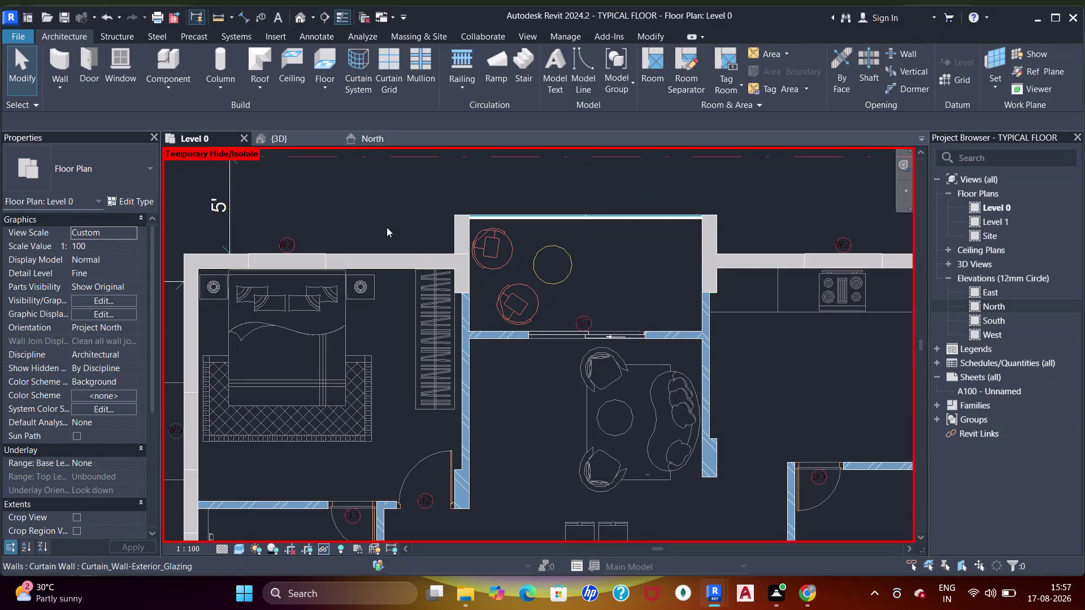
Pan the Level 0 plan toward the kitchen side and click walls there.
scroll(up, 3)
scroll(down, 3)
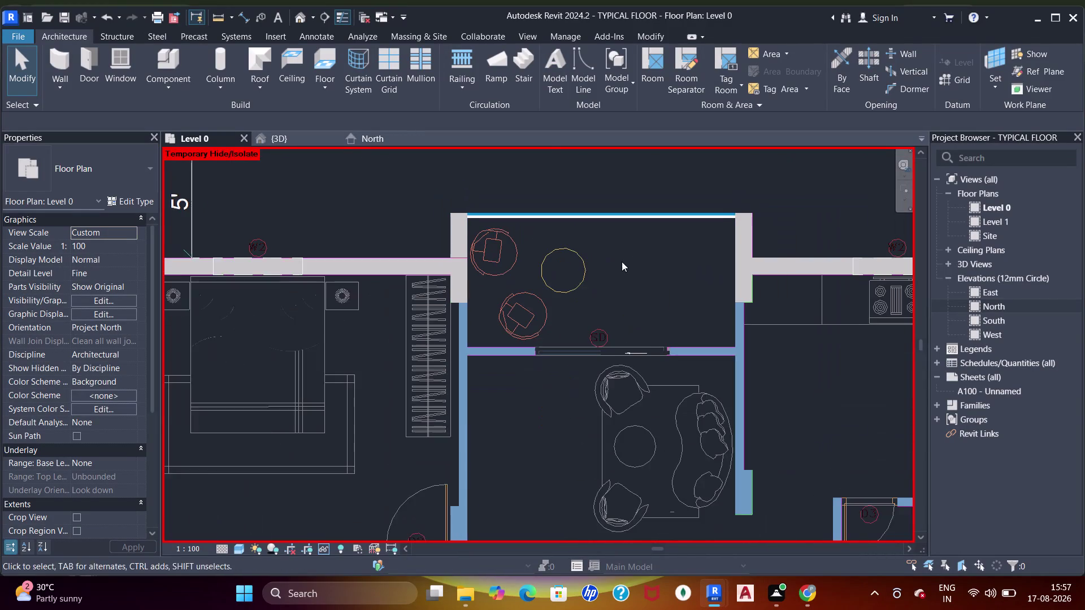
middle_drag(621, 262, 543, 279)
click(710, 294)
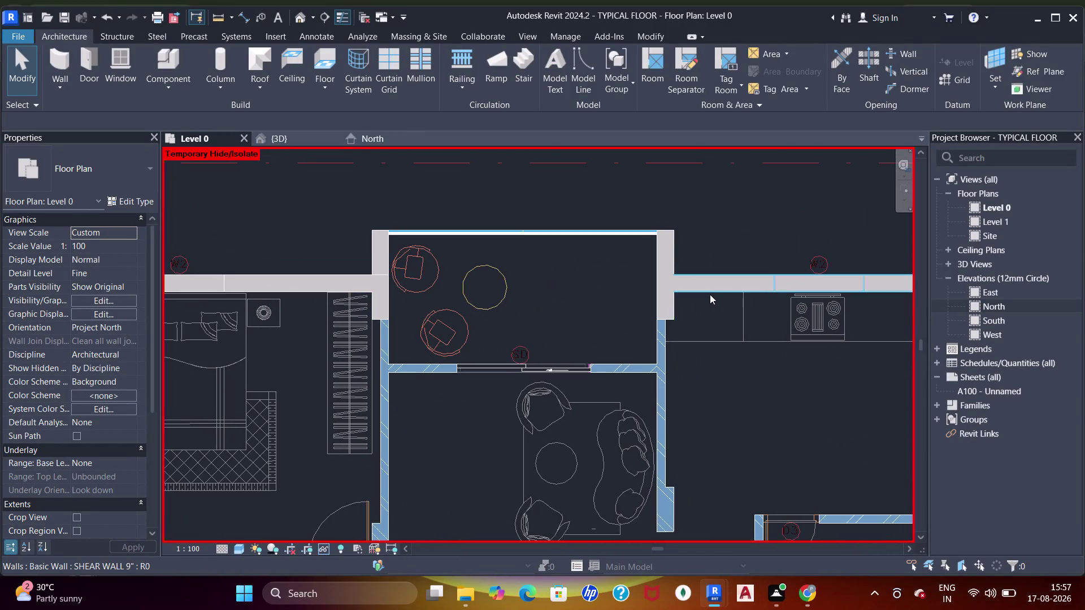
click(713, 211)
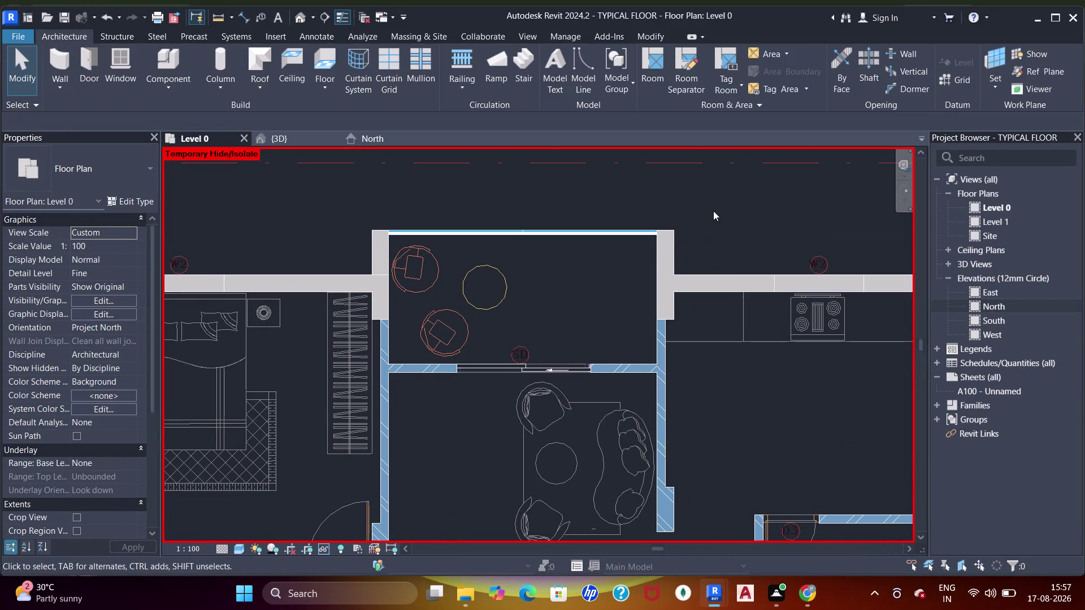
scroll(down, 3)
Pan down along the shaft and select the SHEAR WALL 9" segment (9' 1 47/64").
middle_drag(604, 256, 464, 218)
middle_drag(651, 379, 651, 325)
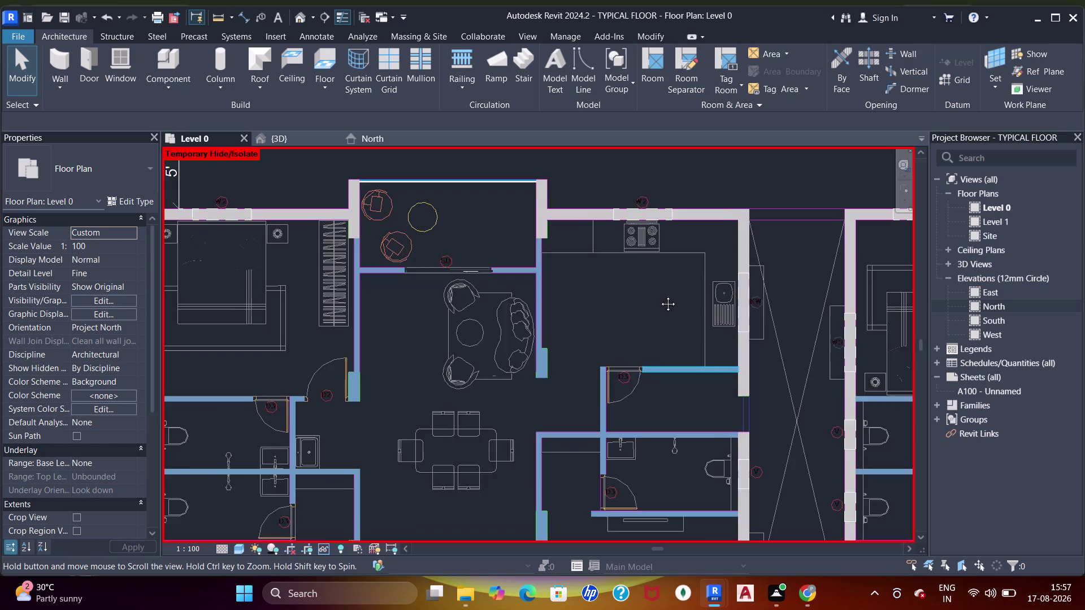
middle_drag(651, 326, 672, 265)
middle_drag(727, 396, 670, 272)
middle_drag(676, 377, 639, 250)
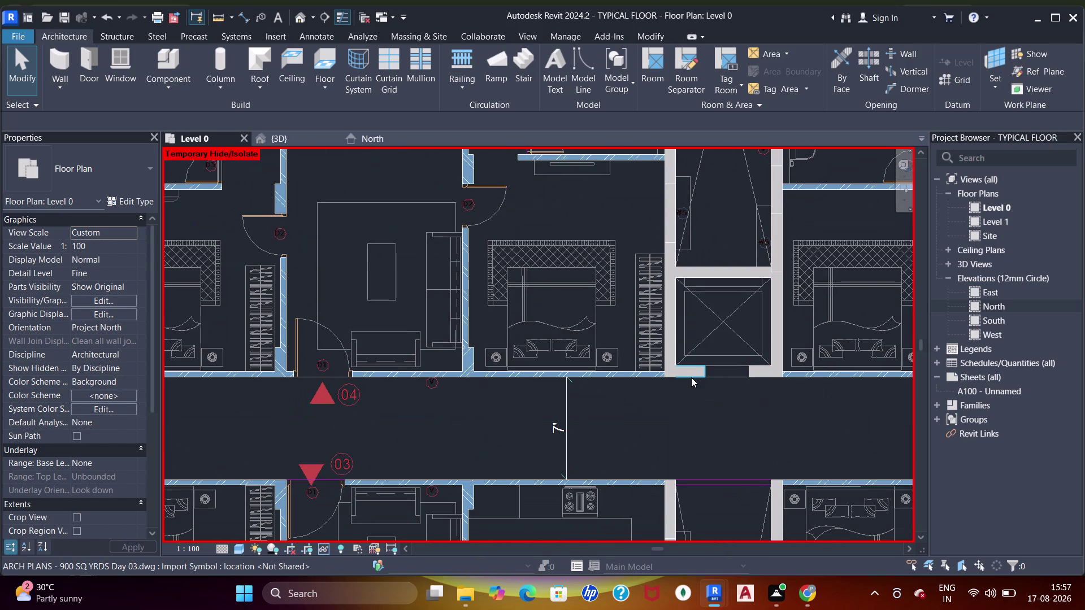
middle_drag(687, 401, 709, 286)
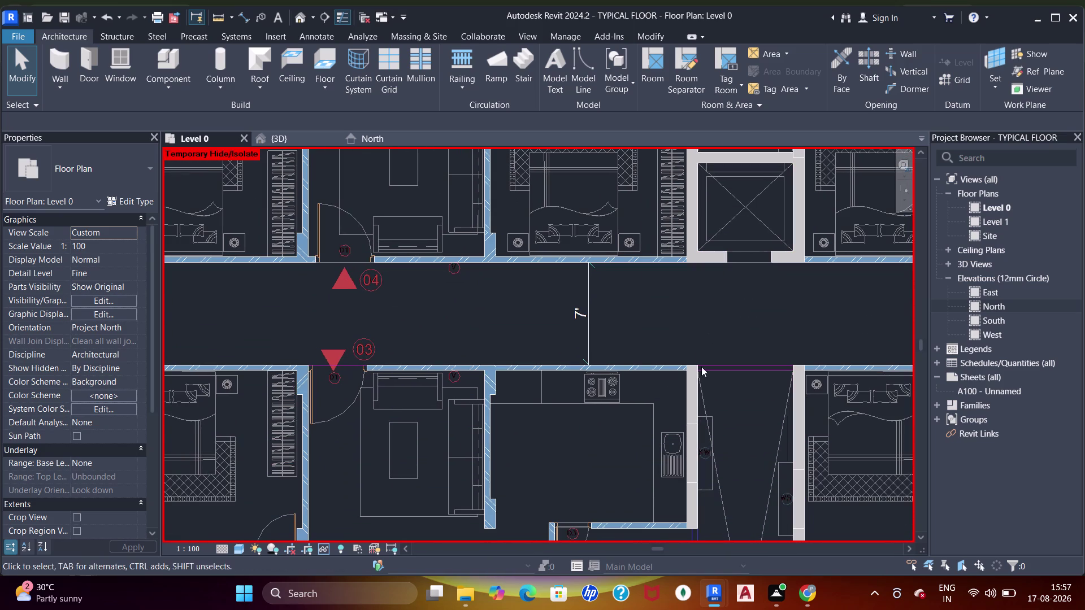
middle_drag(703, 426, 714, 354)
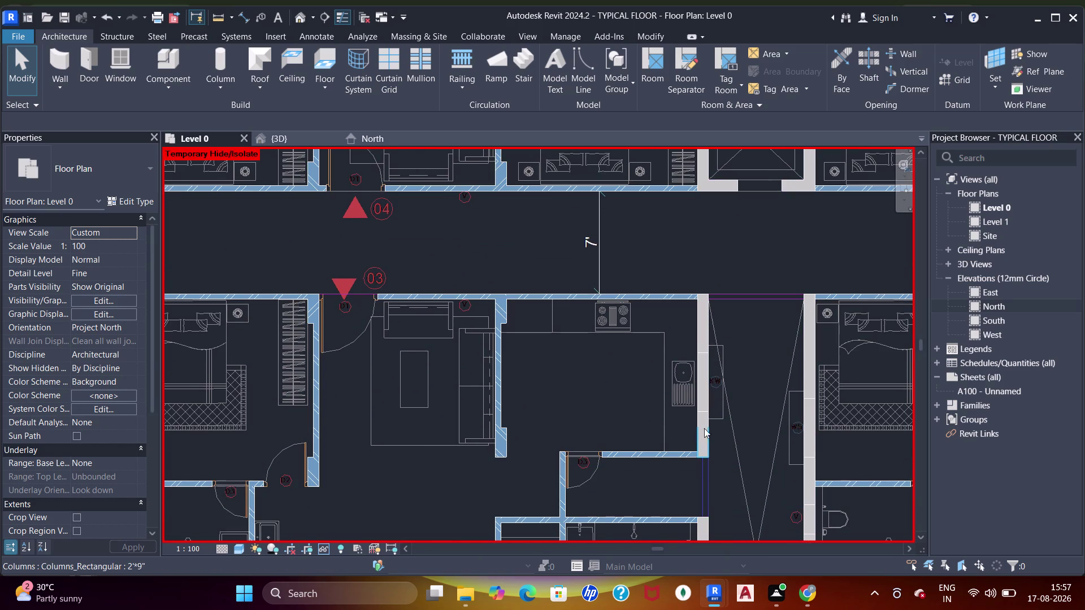
click(813, 343)
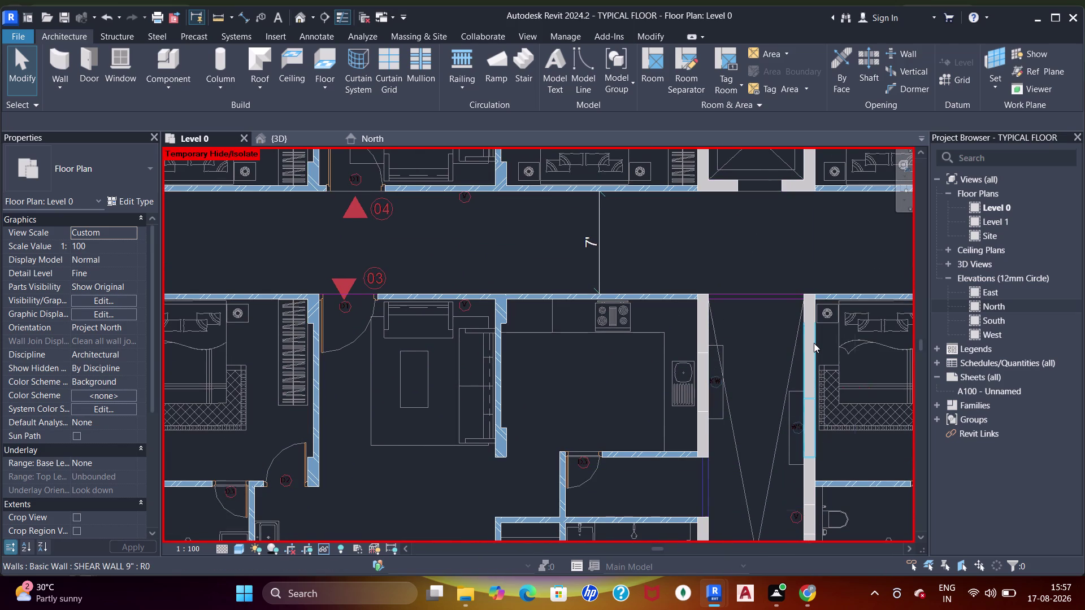
middle_drag(802, 405, 749, 294)
middle_drag(775, 409, 785, 294)
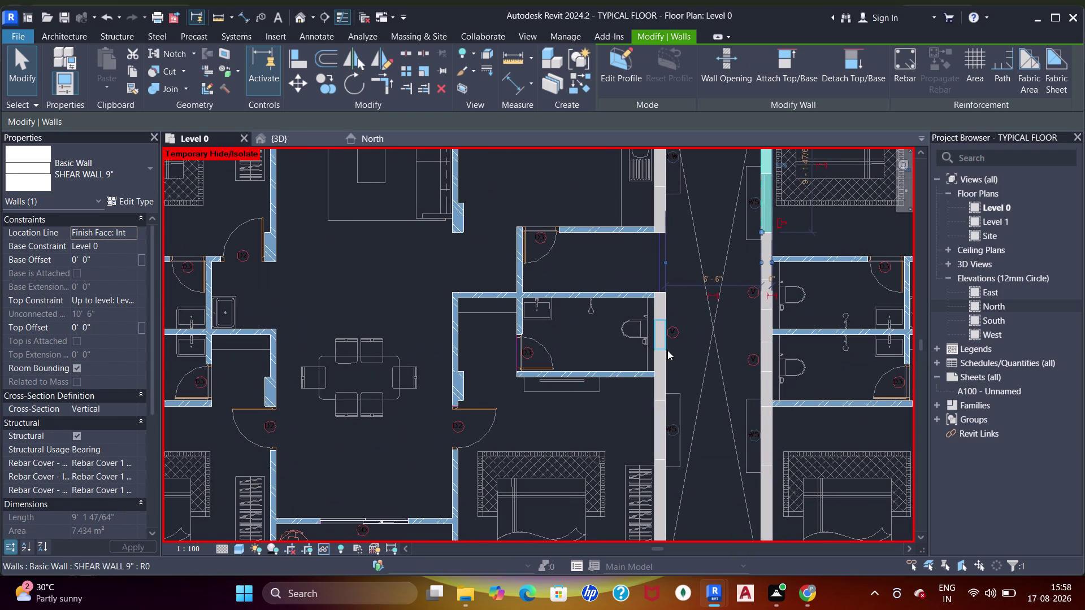
middle_drag(672, 398, 709, 235)
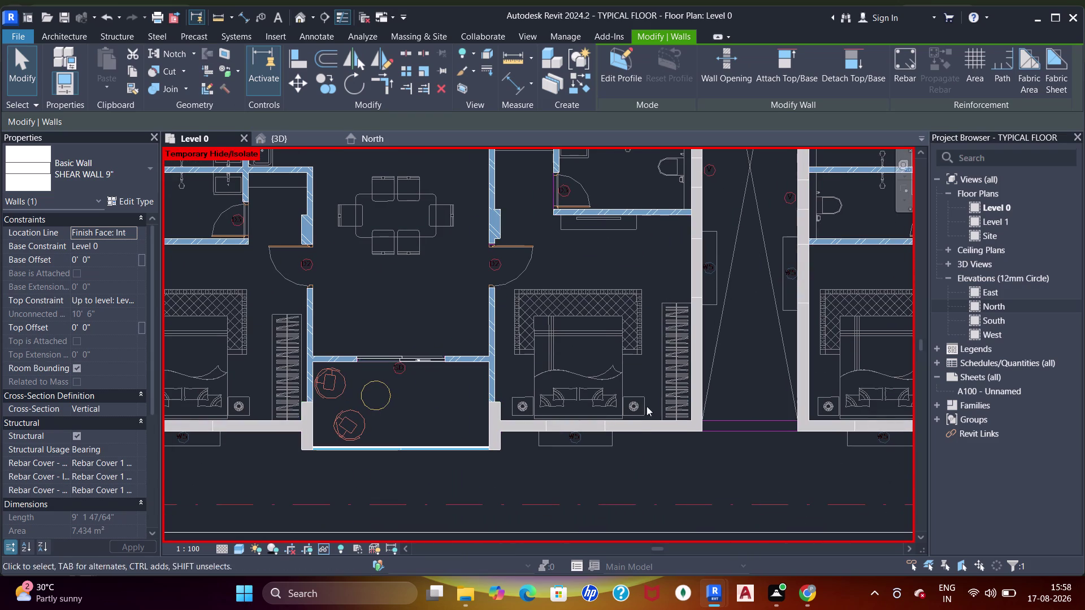
click(632, 422)
scroll(down, 3)
middle_drag(572, 370, 671, 332)
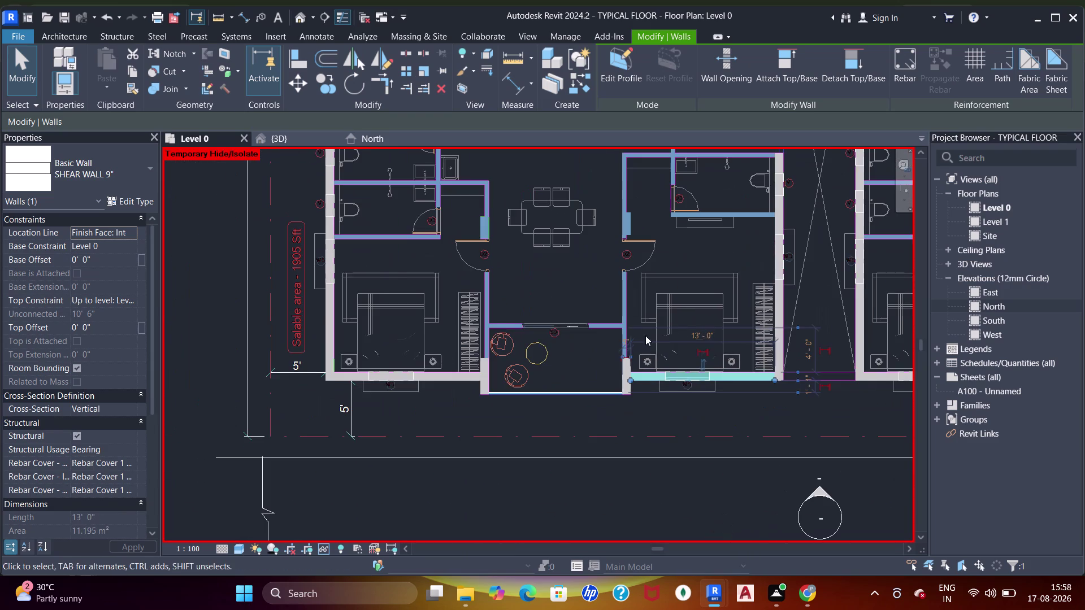
scroll(up, 3)
click(450, 385)
middle_drag(325, 302, 342, 316)
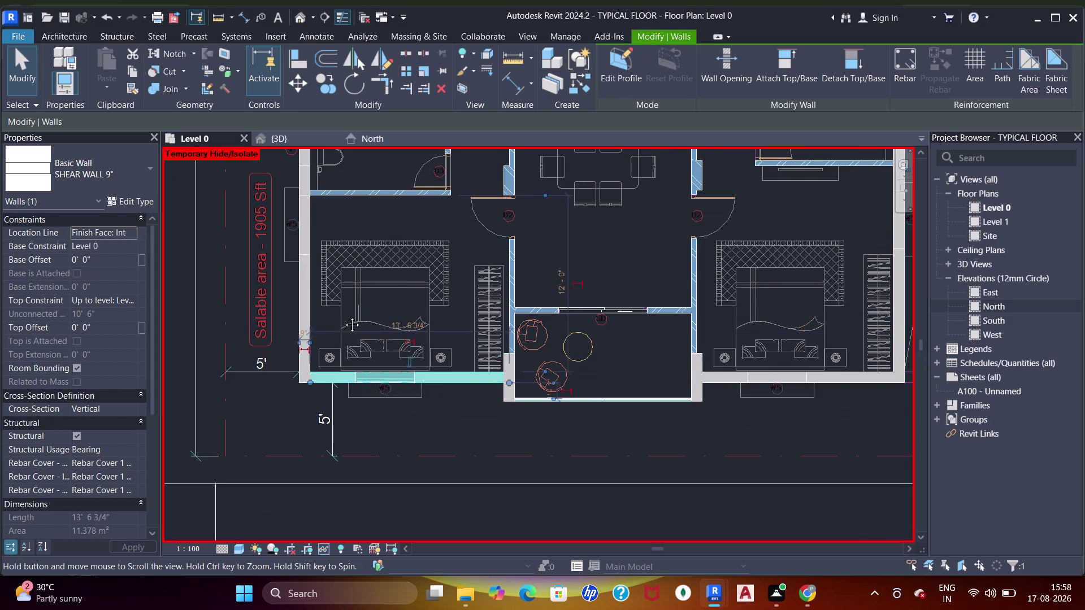
middle_drag(341, 315, 414, 366)
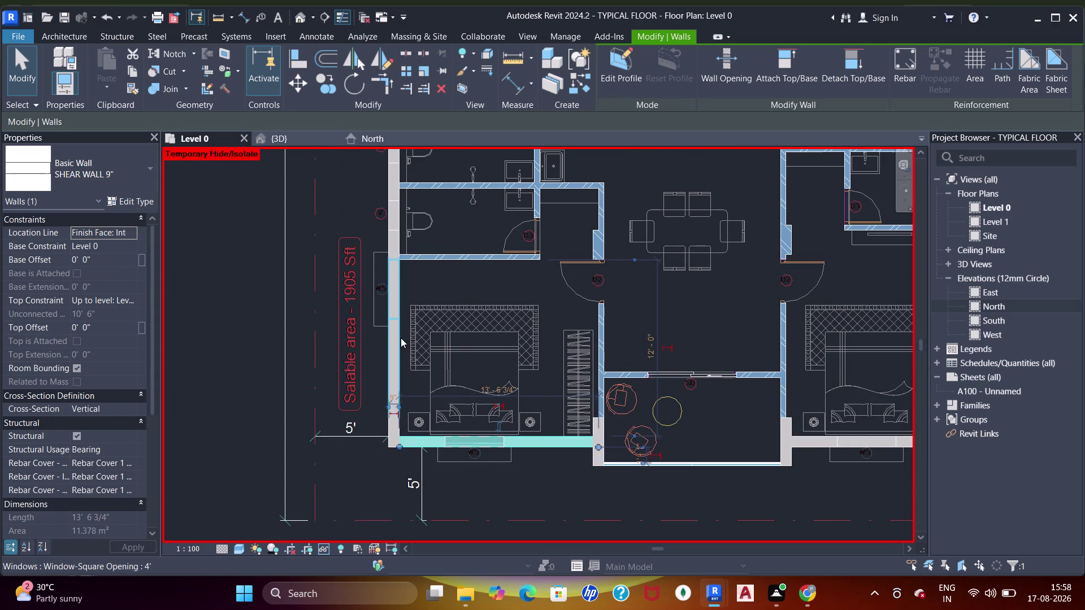
click(400, 338)
scroll(up, 3)
middle_drag(405, 301, 410, 381)
click(405, 232)
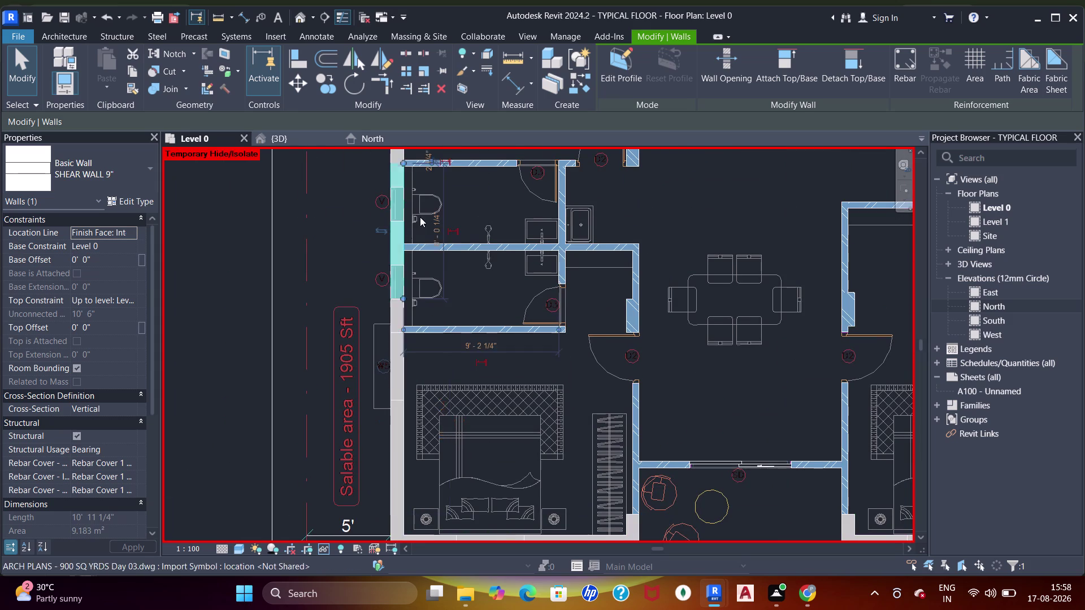
middle_drag(420, 222, 416, 403)
click(403, 221)
middle_drag(414, 229, 426, 374)
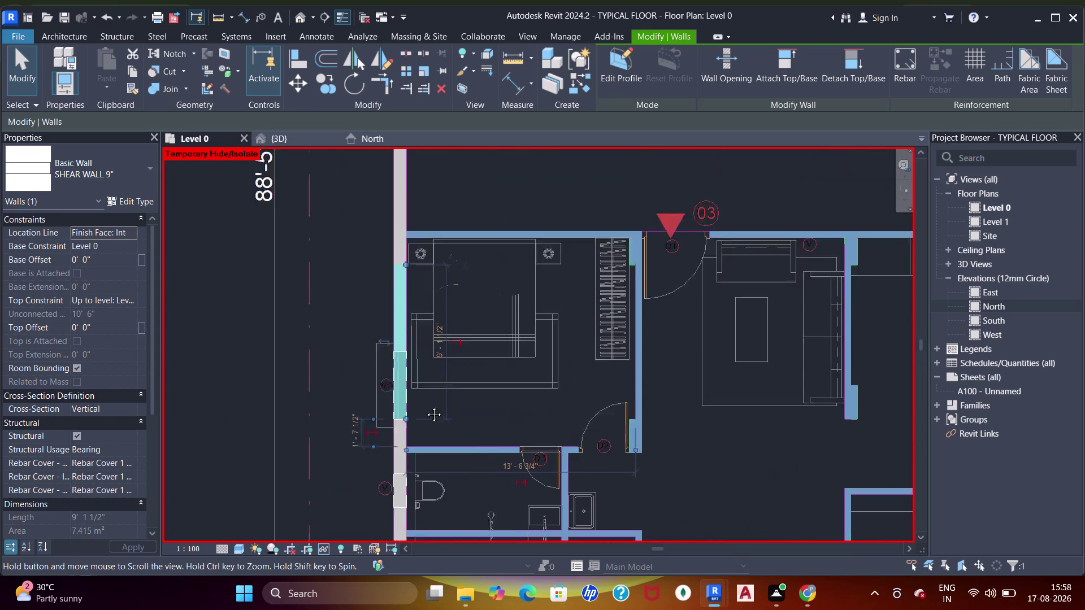
middle_drag(426, 374, 425, 418)
click(415, 235)
middle_drag(444, 226, 438, 383)
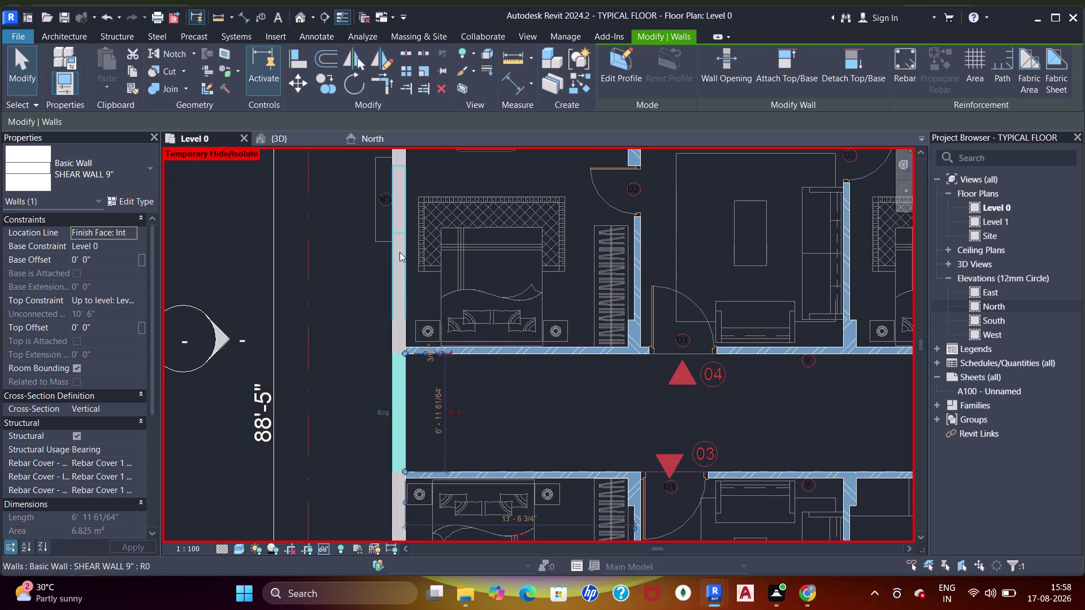
click(405, 291)
middle_drag(417, 244, 411, 427)
middle_drag(408, 268, 422, 357)
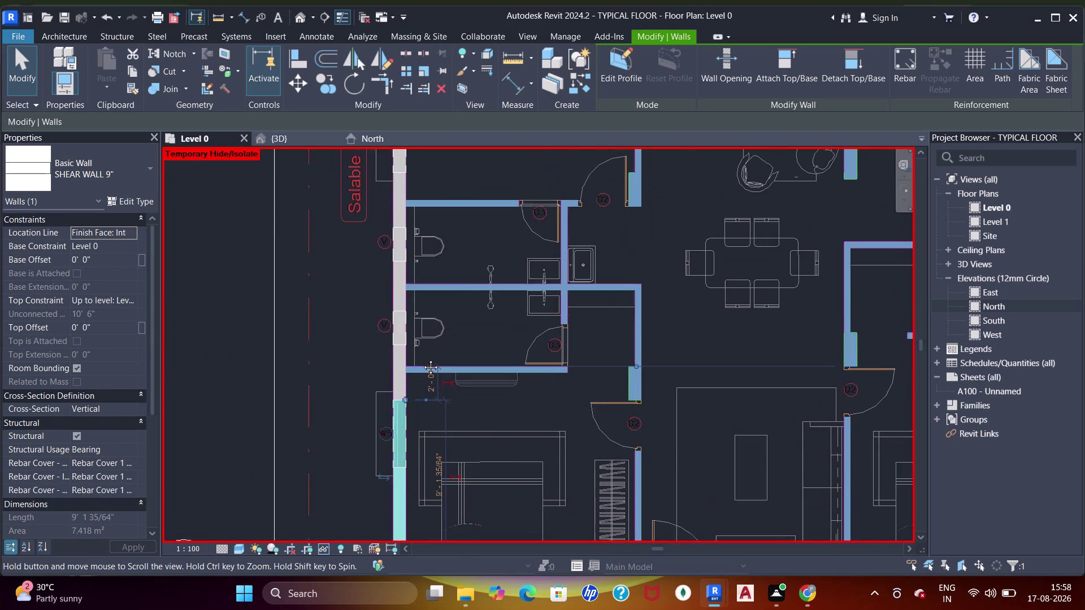
middle_drag(422, 358, 422, 359)
click(409, 397)
middle_drag(415, 315, 423, 456)
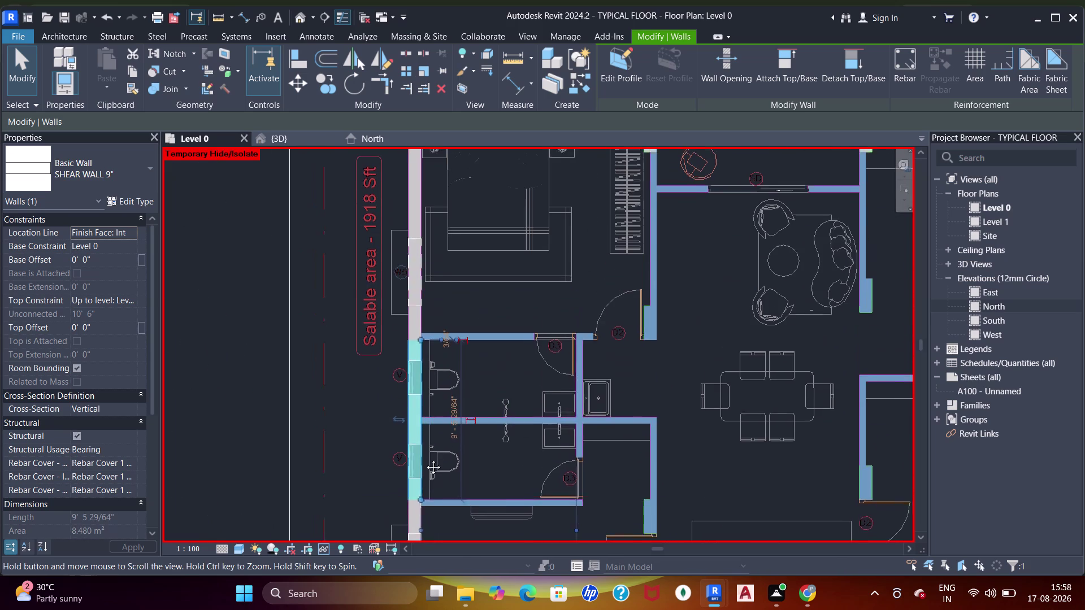
click(422, 362)
middle_drag(436, 298, 434, 382)
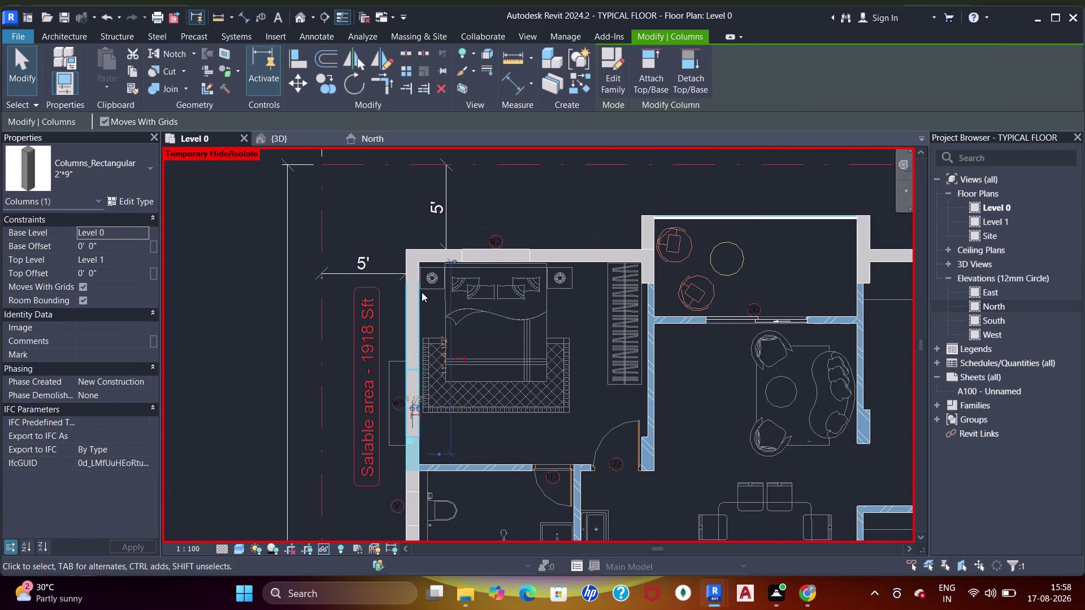
click(419, 286)
click(563, 264)
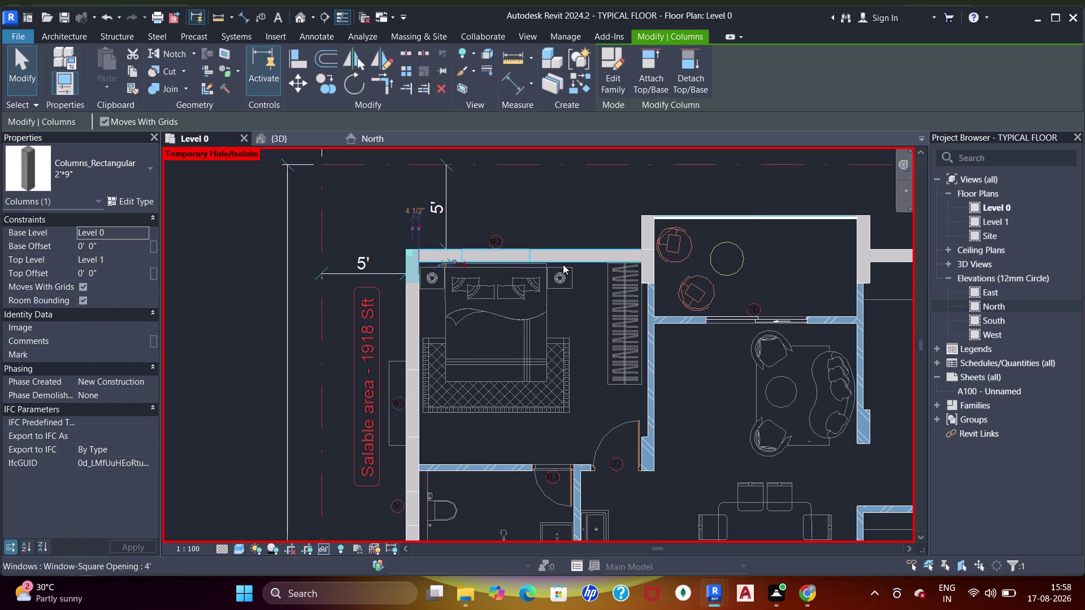
middle_drag(632, 316, 467, 391)
click(619, 291)
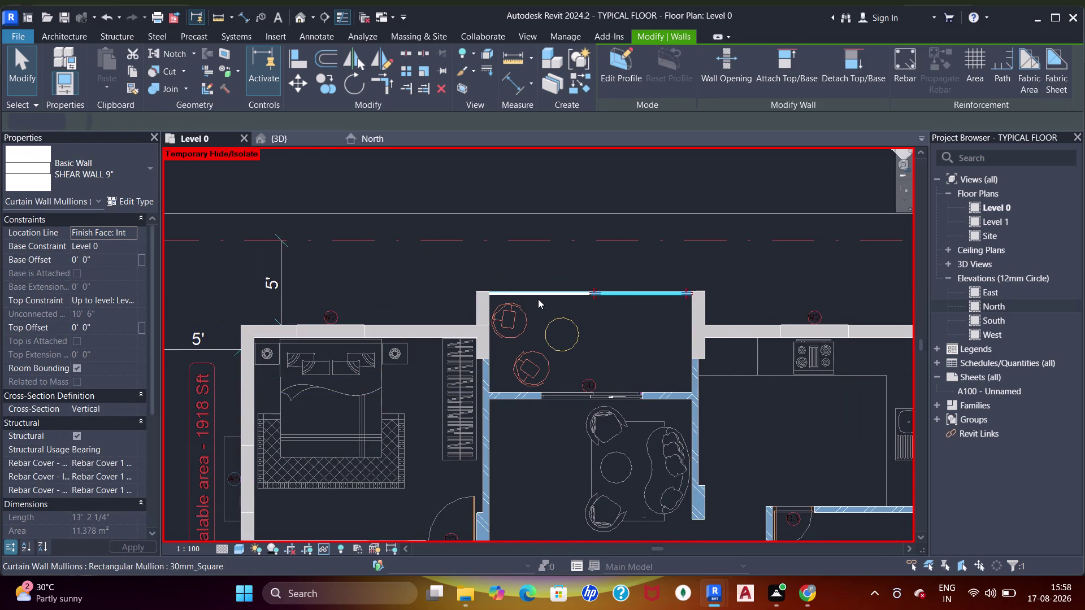
click(536, 298)
middle_drag(650, 331, 452, 310)
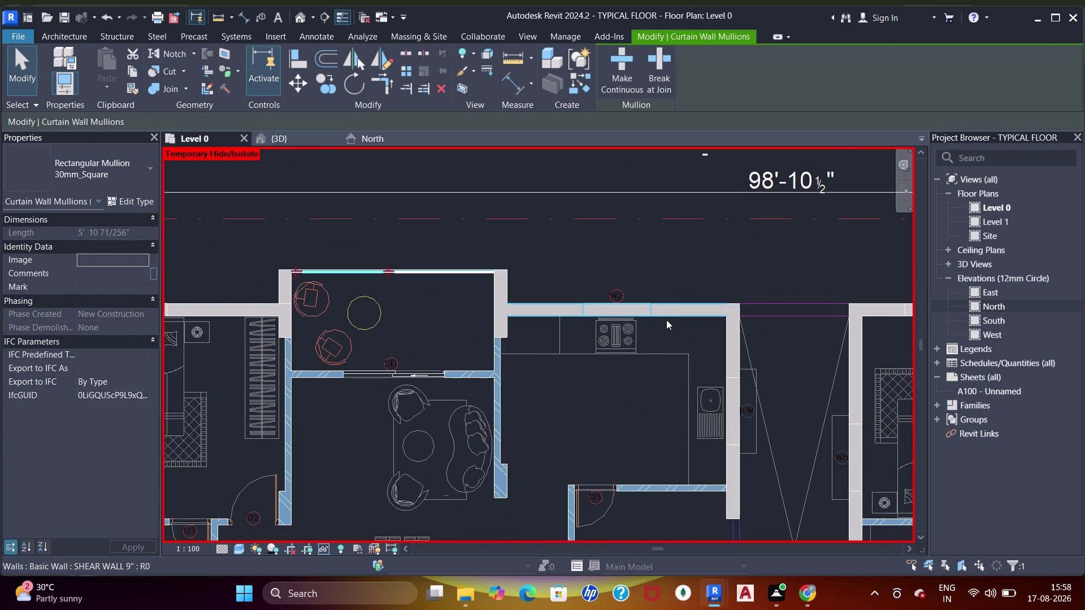
click(676, 318)
middle_drag(697, 321, 491, 306)
scroll(up, 3)
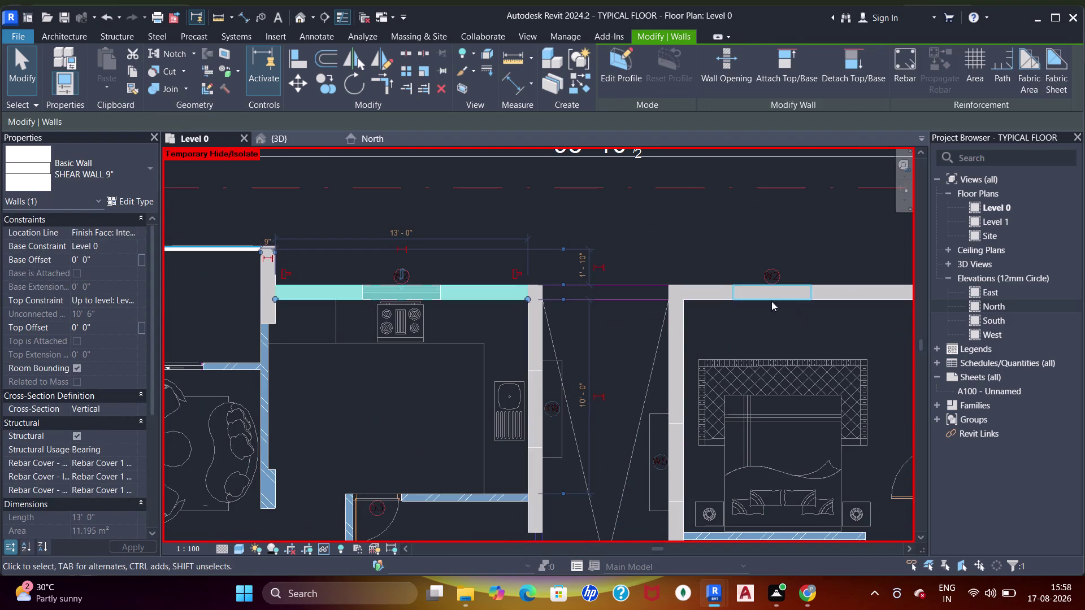
click(712, 300)
middle_drag(764, 312, 477, 310)
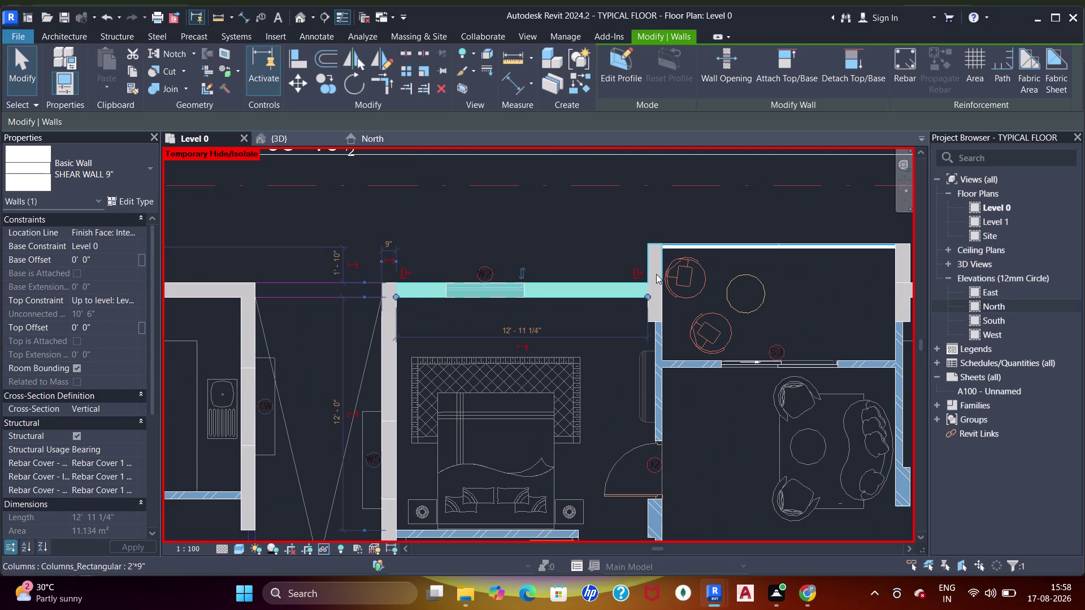
middle_drag(729, 299, 586, 301)
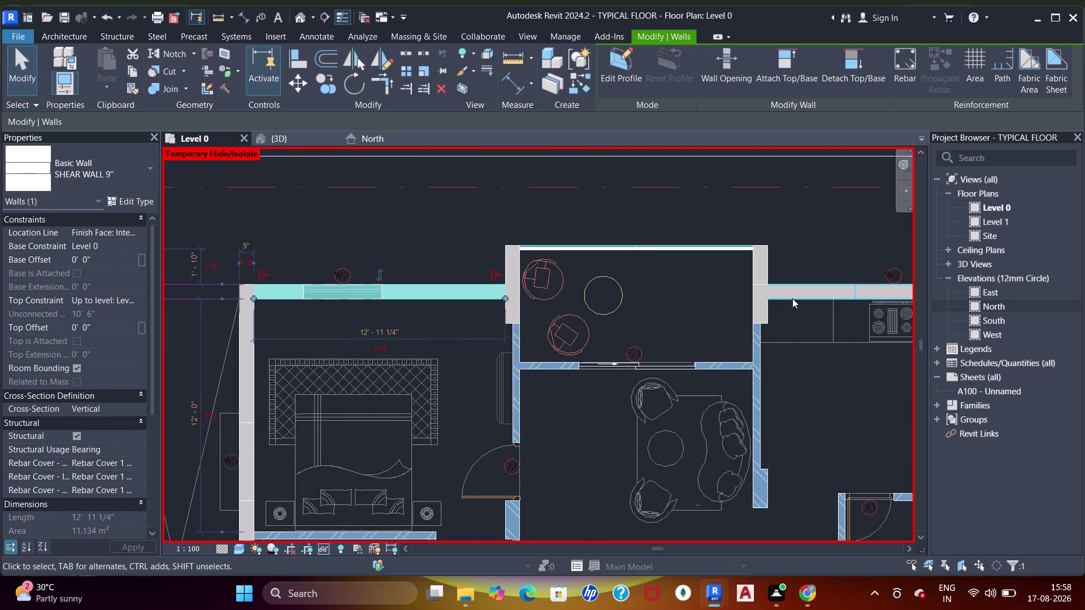
middle_drag(793, 304, 645, 305)
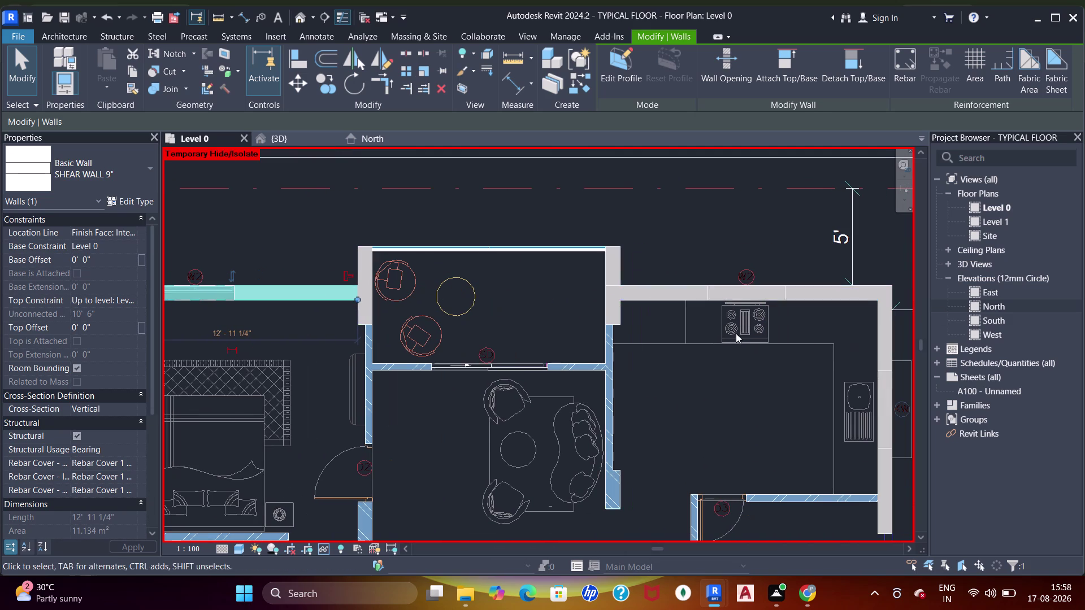
middle_drag(735, 334, 614, 301)
click(772, 303)
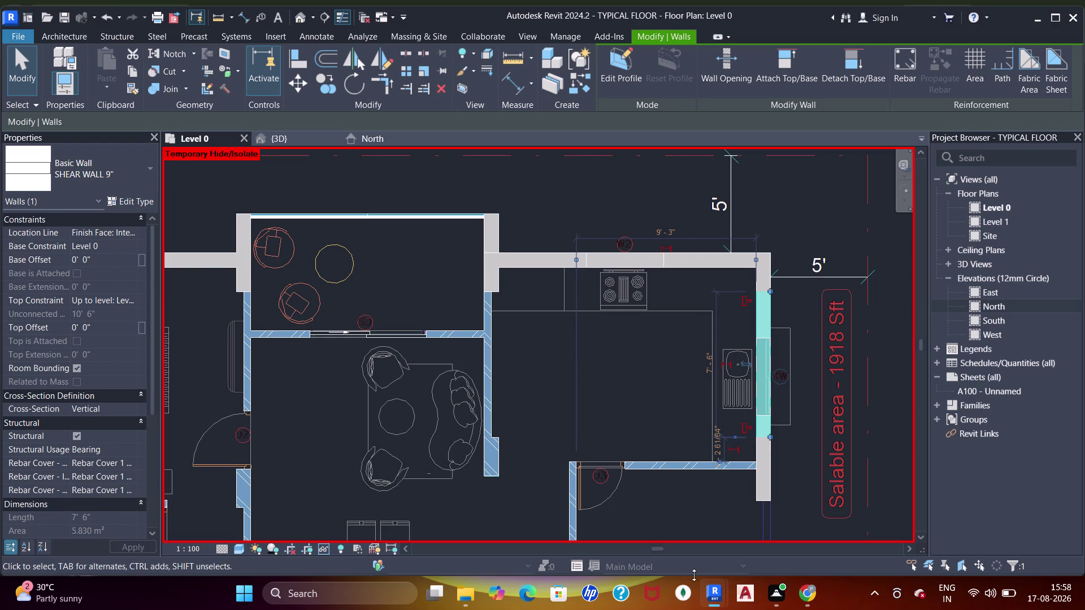
middle_drag(500, 409, 501, 380)
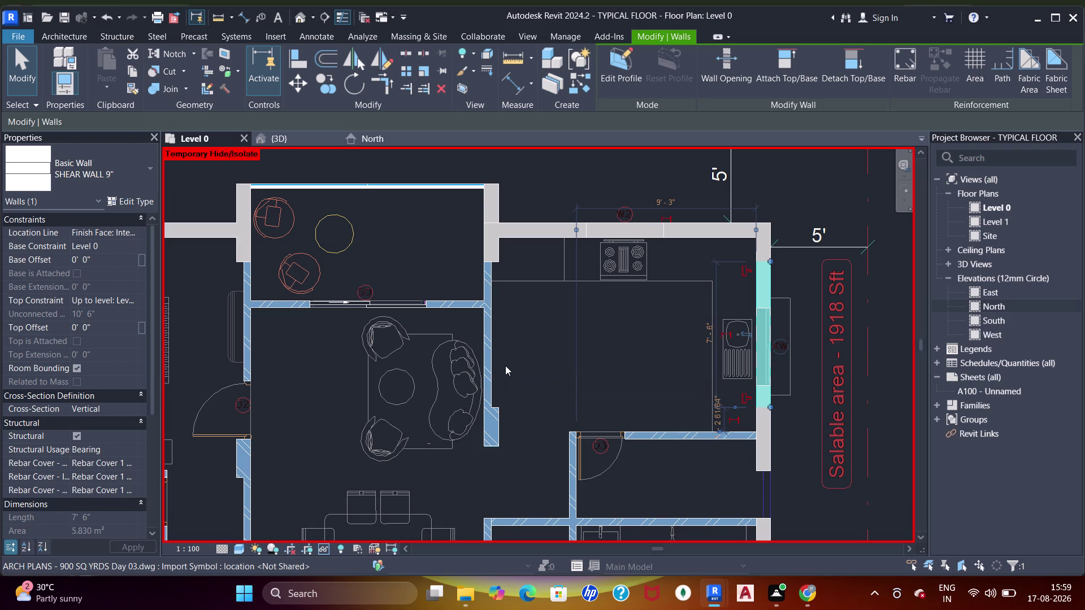
click(624, 333)
scroll(down, 3)
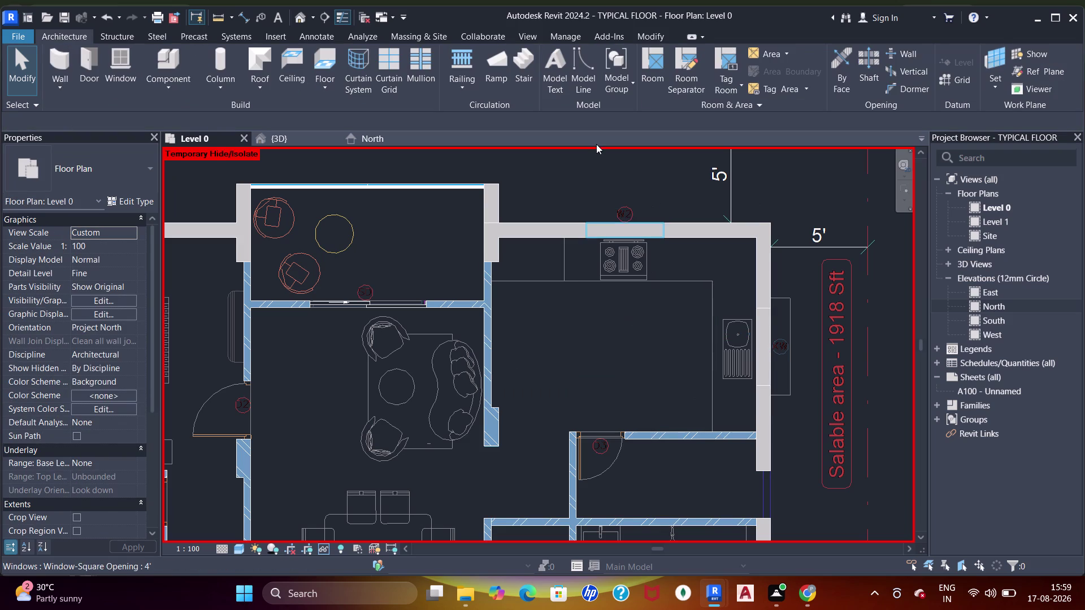
scroll(down, 3)
middle_drag(589, 172, 602, 219)
scroll(up, 3)
scroll(down, 3)
middle_drag(667, 244, 604, 297)
middle_drag(635, 330, 633, 130)
middle_drag(641, 379, 683, 198)
scroll(down, 3)
middle_drag(679, 311, 685, 214)
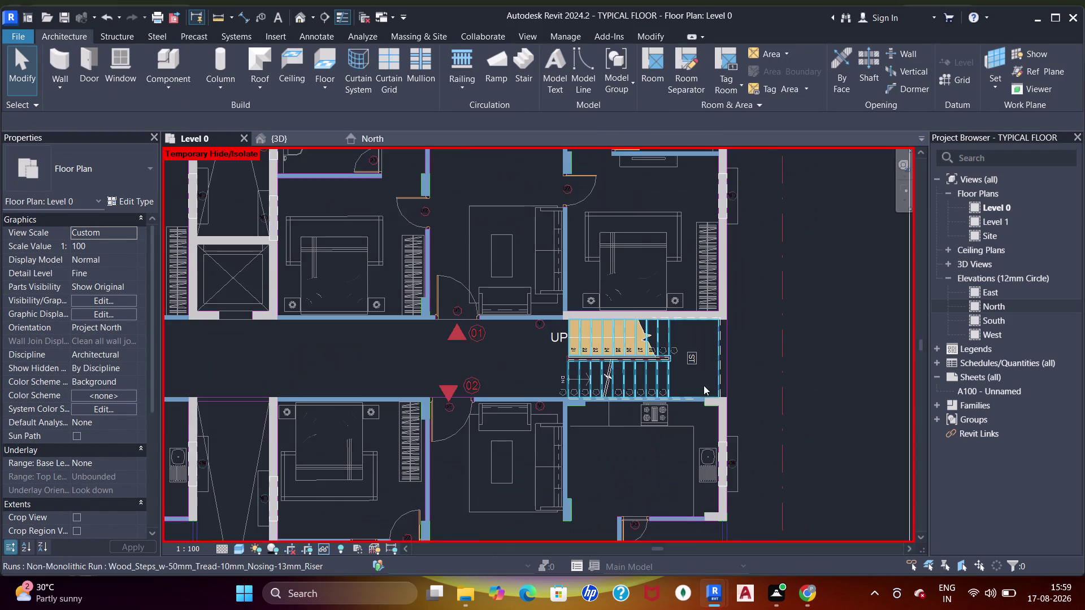
middle_drag(704, 385, 715, 283)
scroll(up, 3)
scroll(down, 3)
middle_drag(727, 354, 728, 260)
scroll(up, 3)
scroll(down, 3)
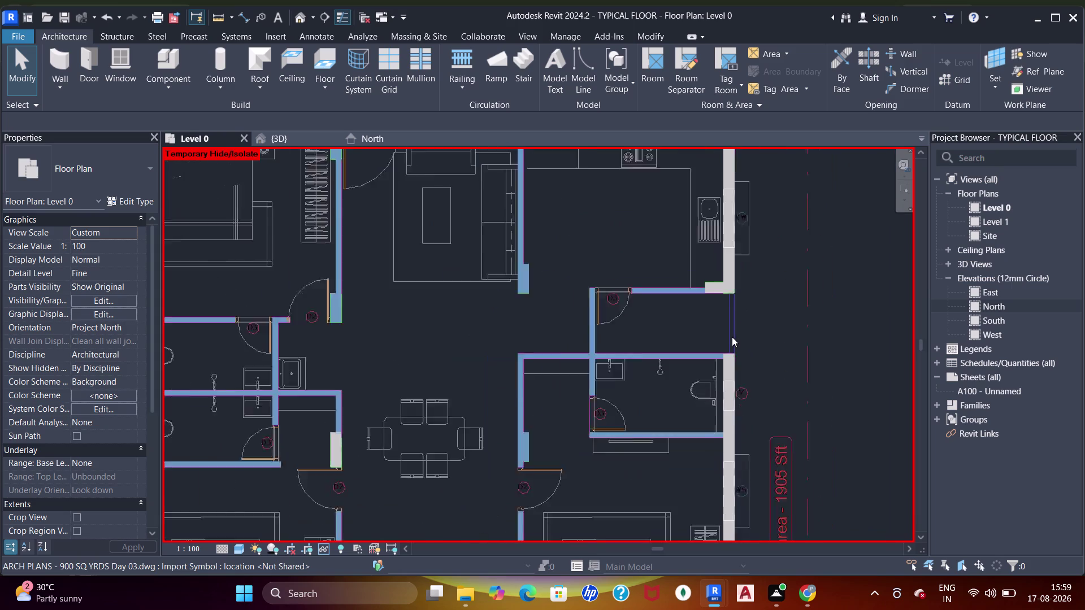
middle_drag(729, 343, 743, 179)
middle_drag(751, 361, 751, 296)
scroll(up, 3)
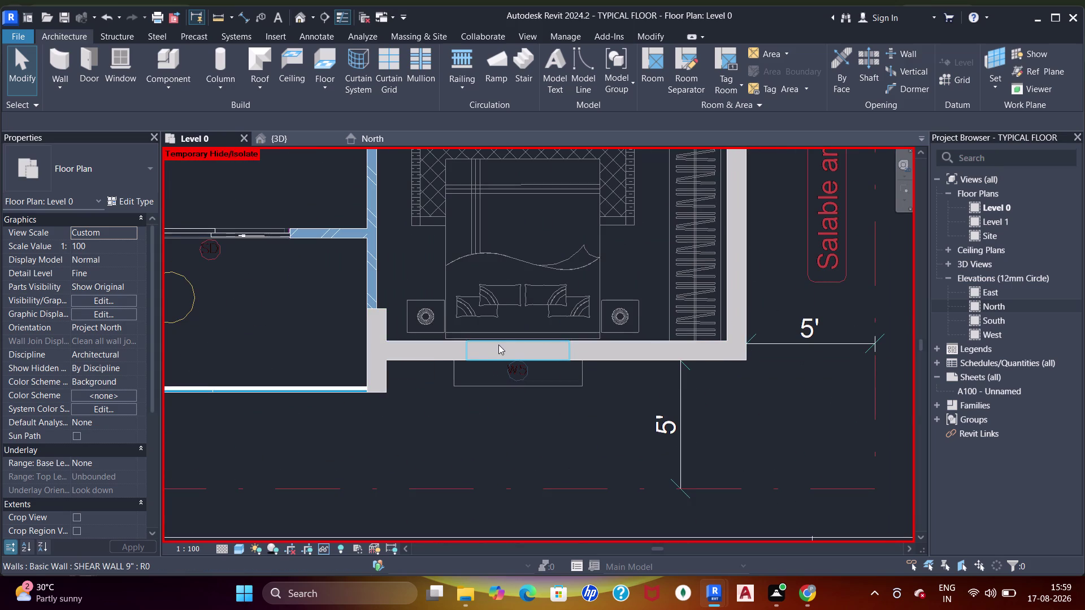
click(421, 359)
click(387, 376)
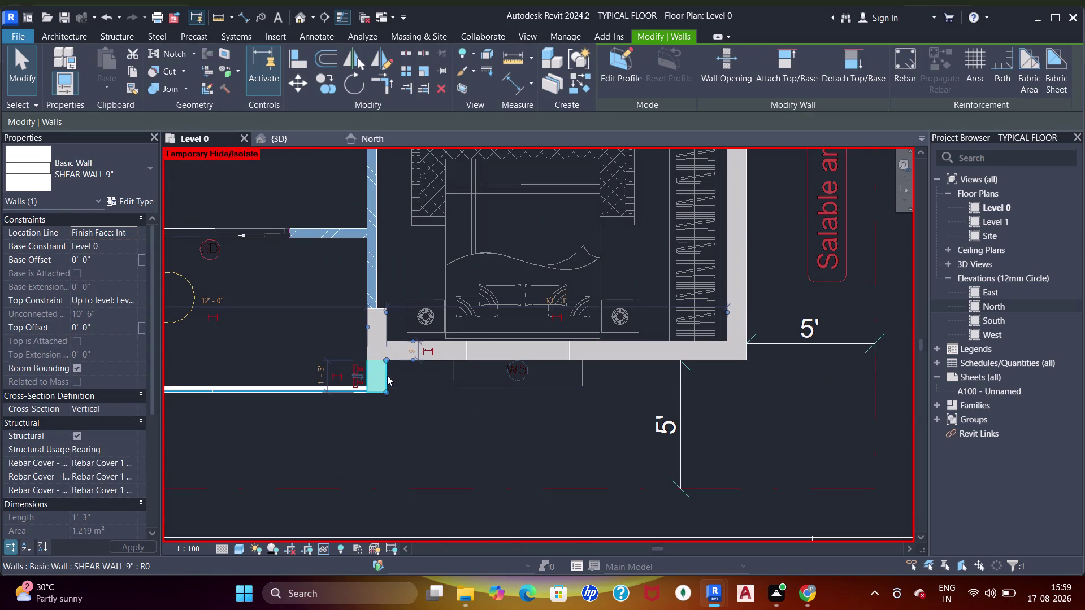
click(371, 337)
click(376, 341)
scroll(down, 3)
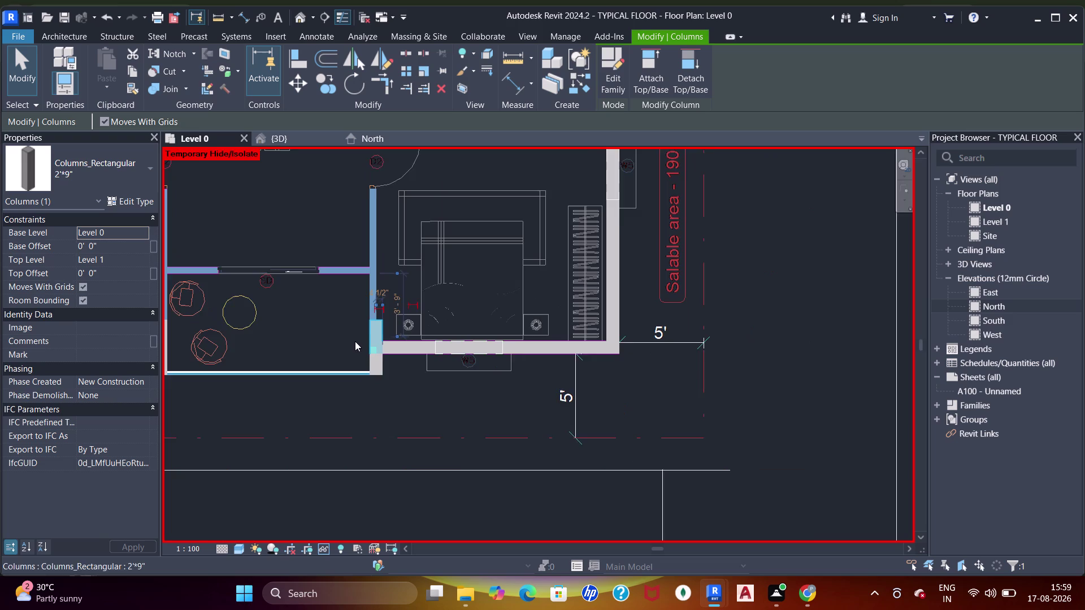
middle_drag(352, 351, 529, 351)
click(326, 351)
middle_drag(296, 382, 566, 412)
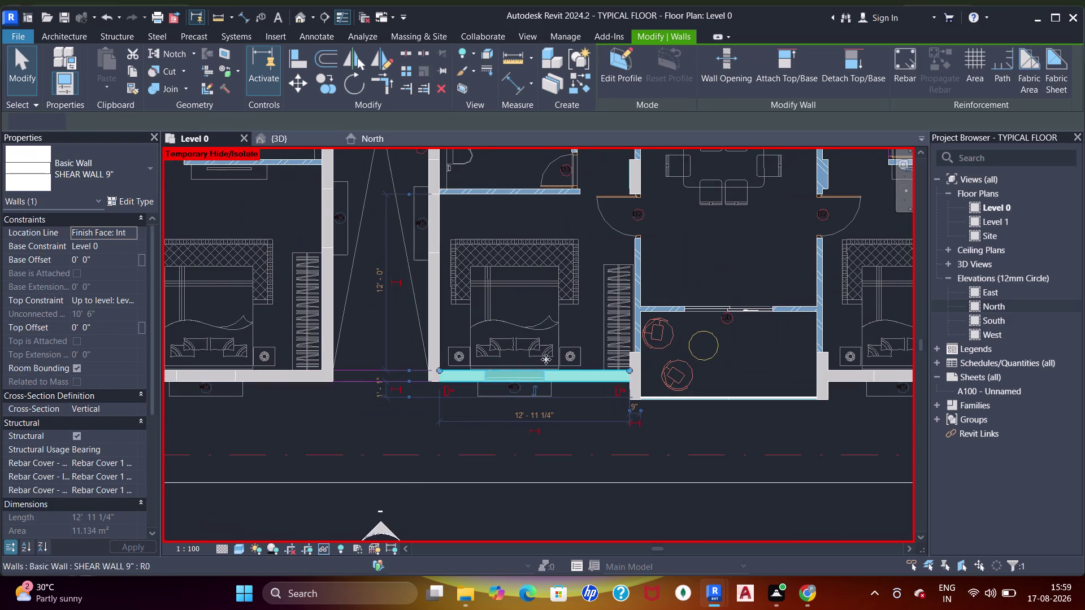
click(332, 316)
middle_drag(338, 274, 360, 419)
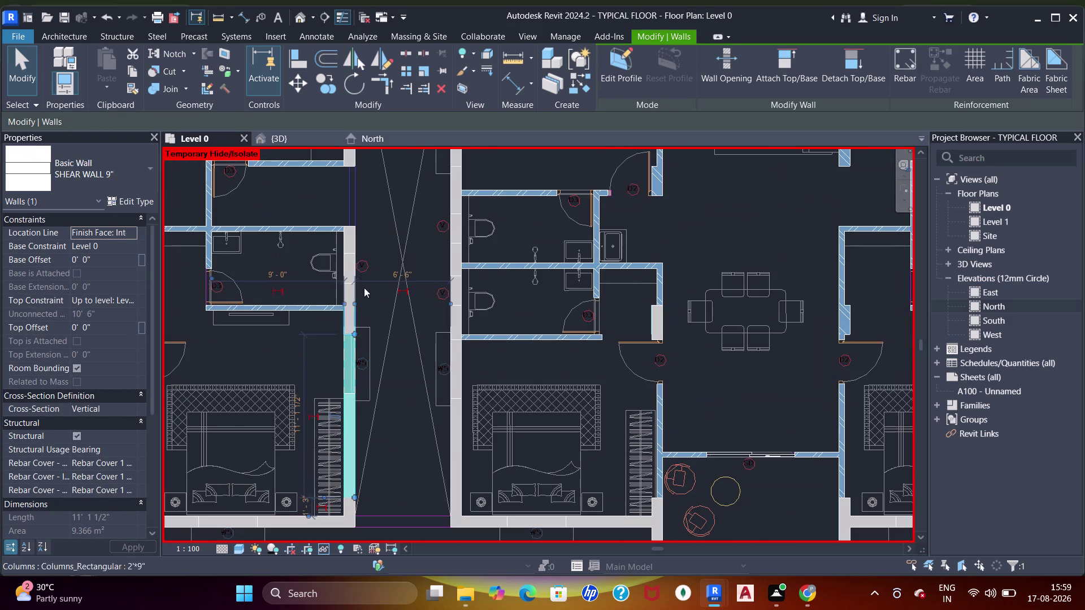
middle_drag(366, 238, 672, 366)
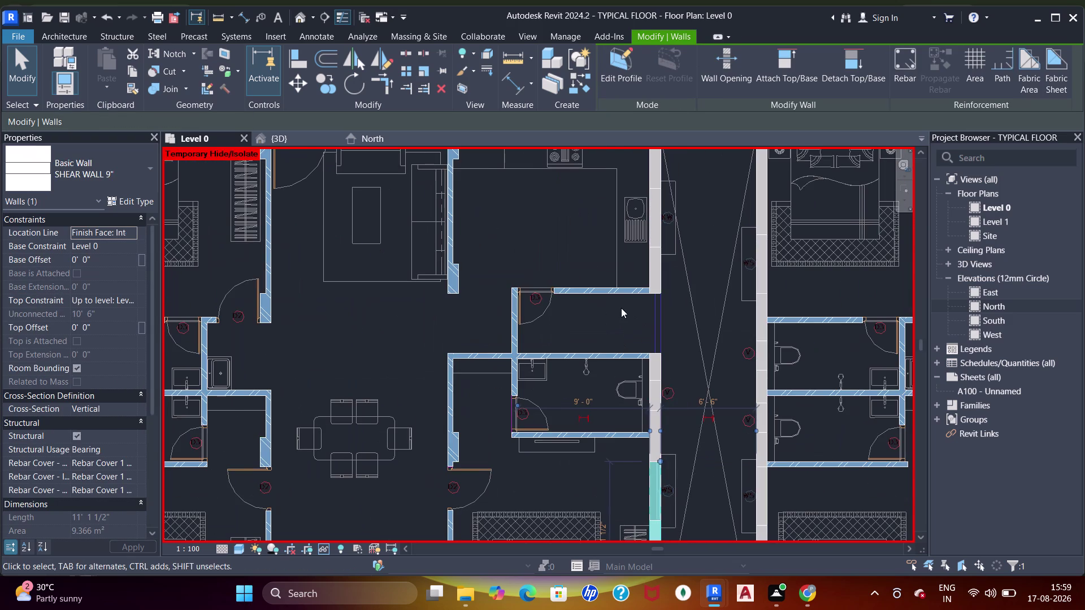